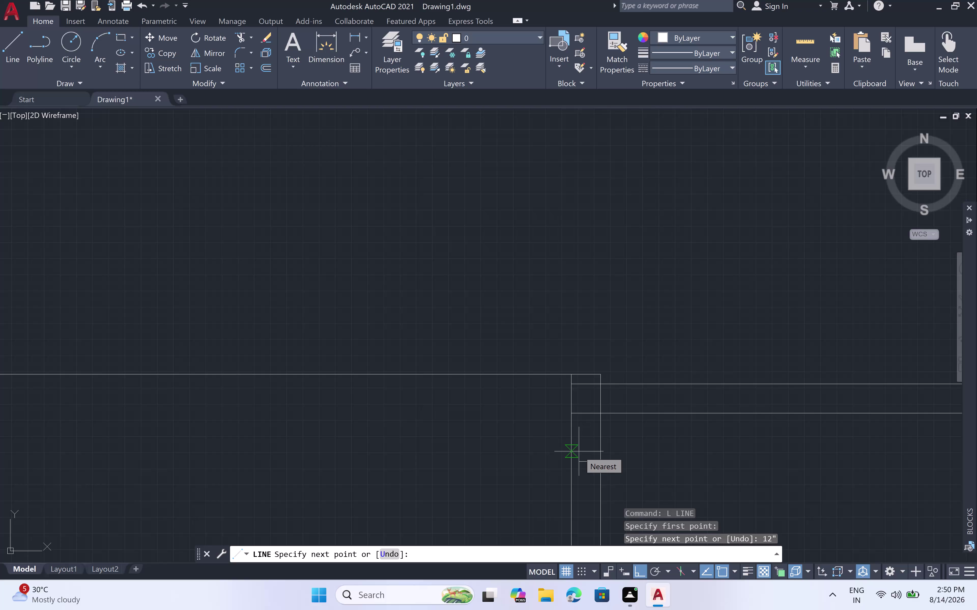
Cancel the 12-inch line and zoom in on the top wall's corner junction.
scroll(down, 3)
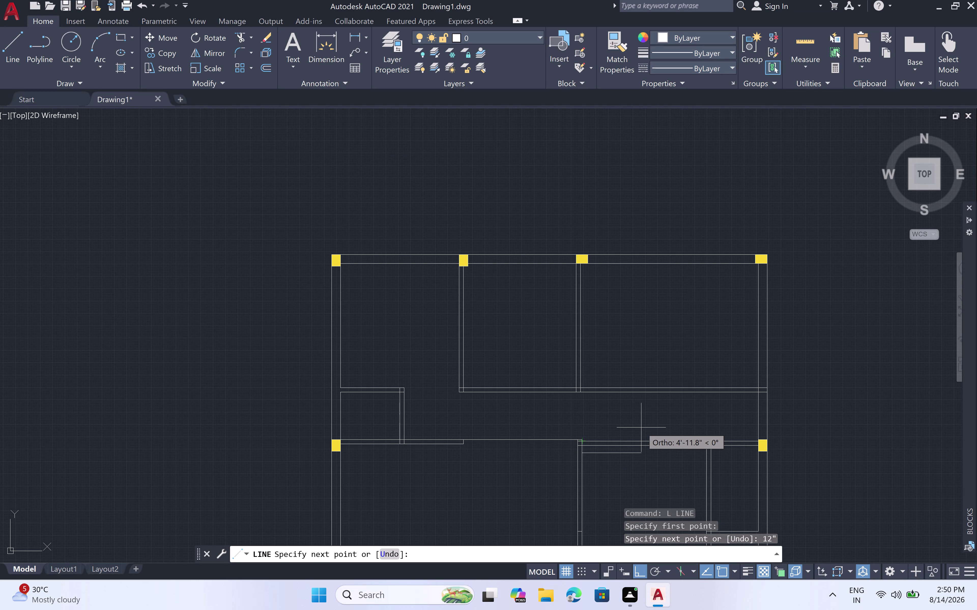
key(Escape)
scroll(up, 3)
scroll(up, 3)
scroll(down, 3)
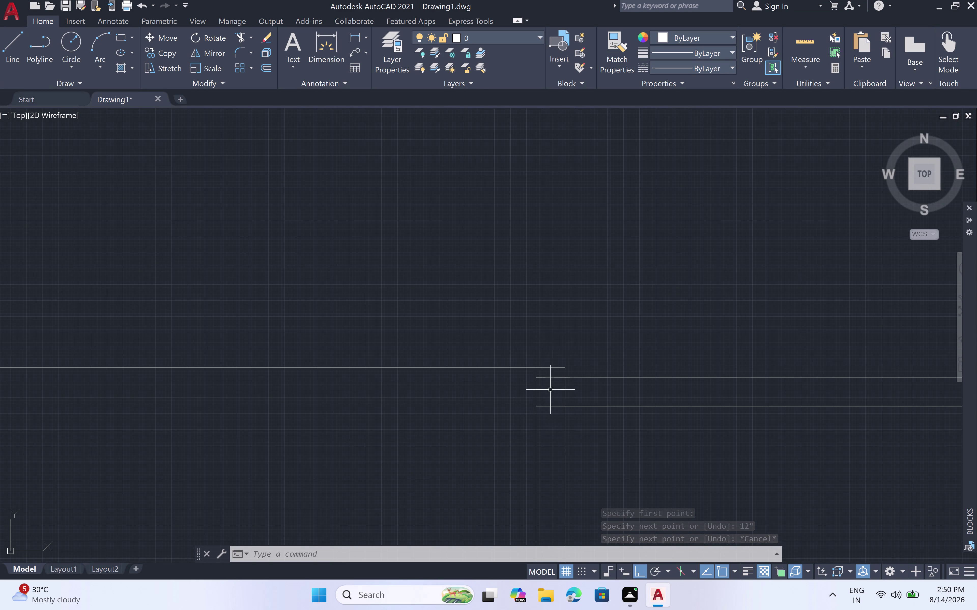
scroll(up, 3)
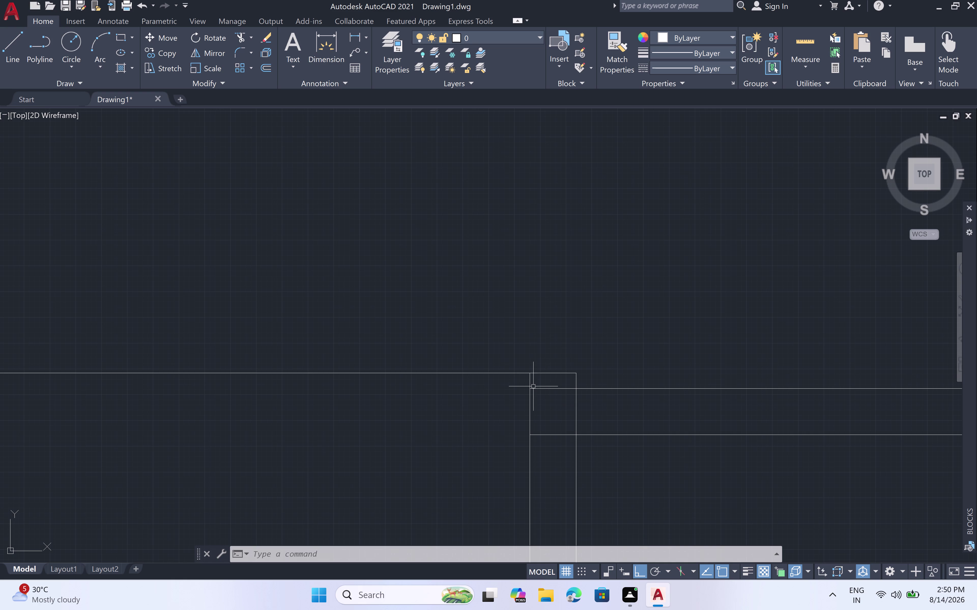
scroll(up, 3)
scroll(down, 3)
scroll(down, 3)
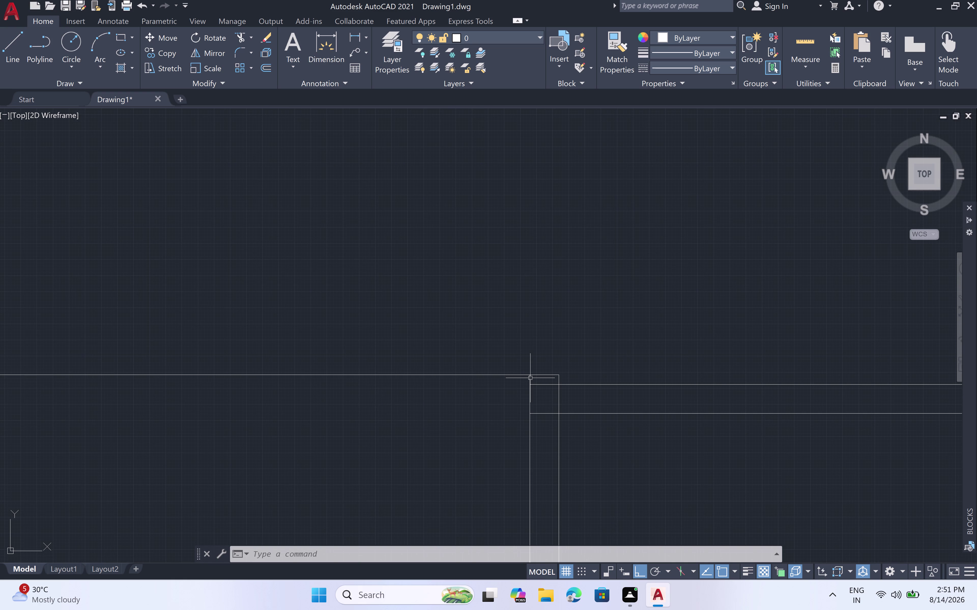
scroll(up, 3)
scroll(down, 3)
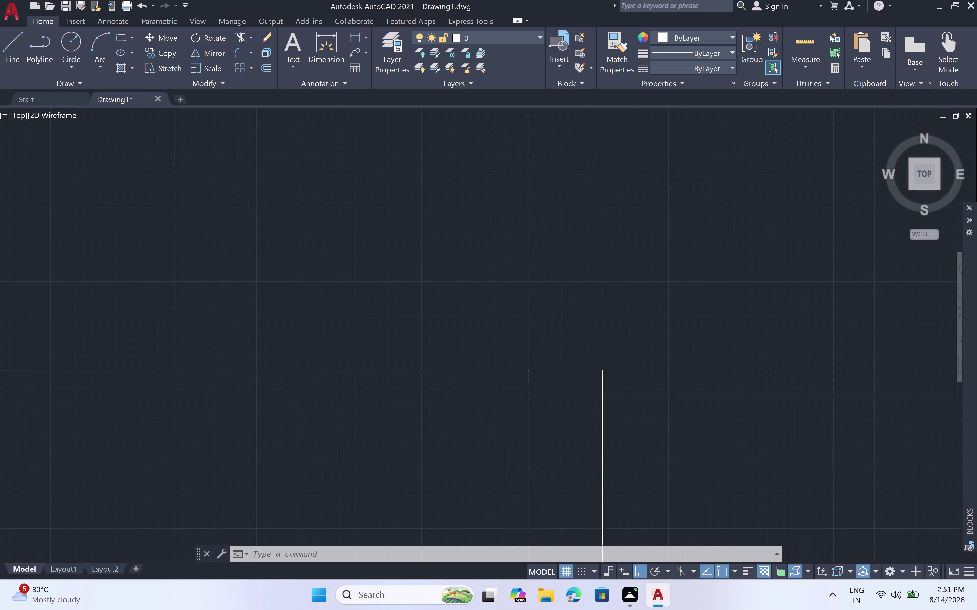
Draw the corner column outline: 9 inches right, 12 inches down, then back to the wall.
text(l)
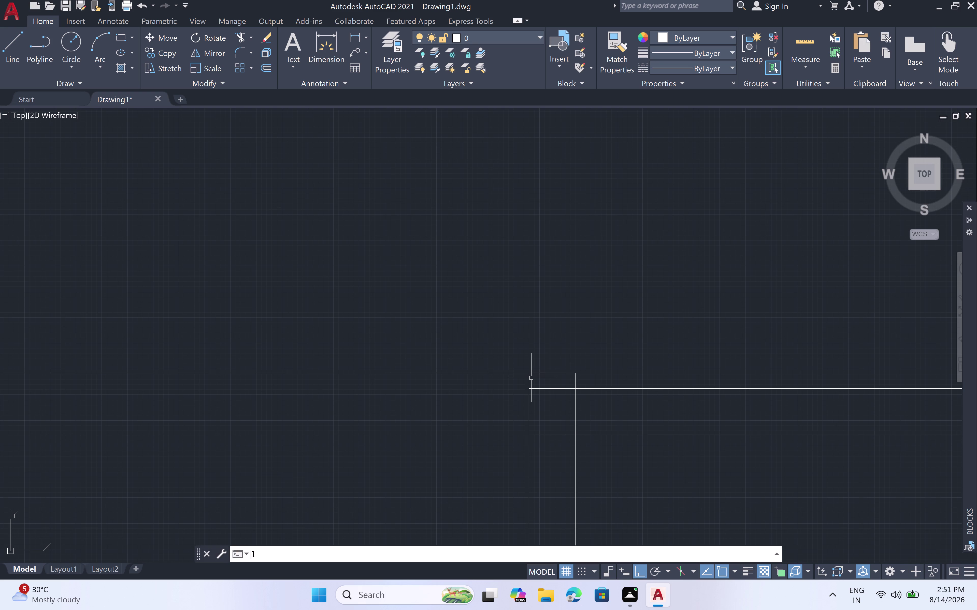
key(space)
click(528, 372)
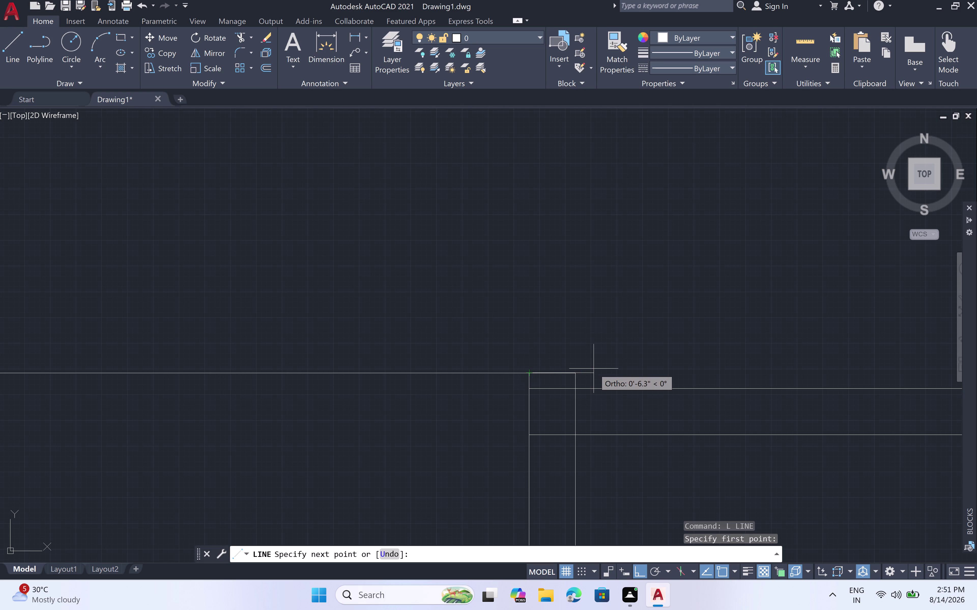
text(9)
text(")
key(space)
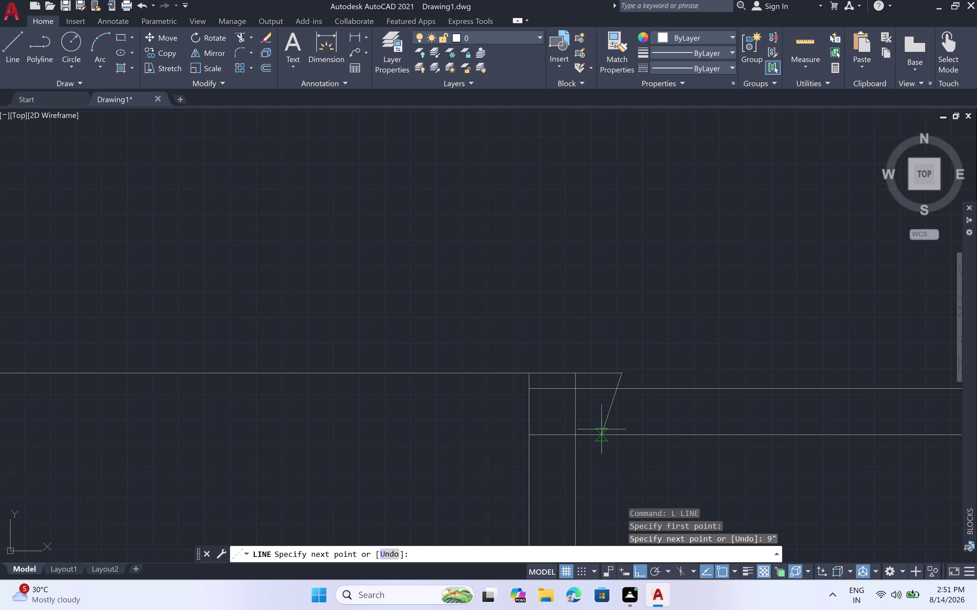
text(12)
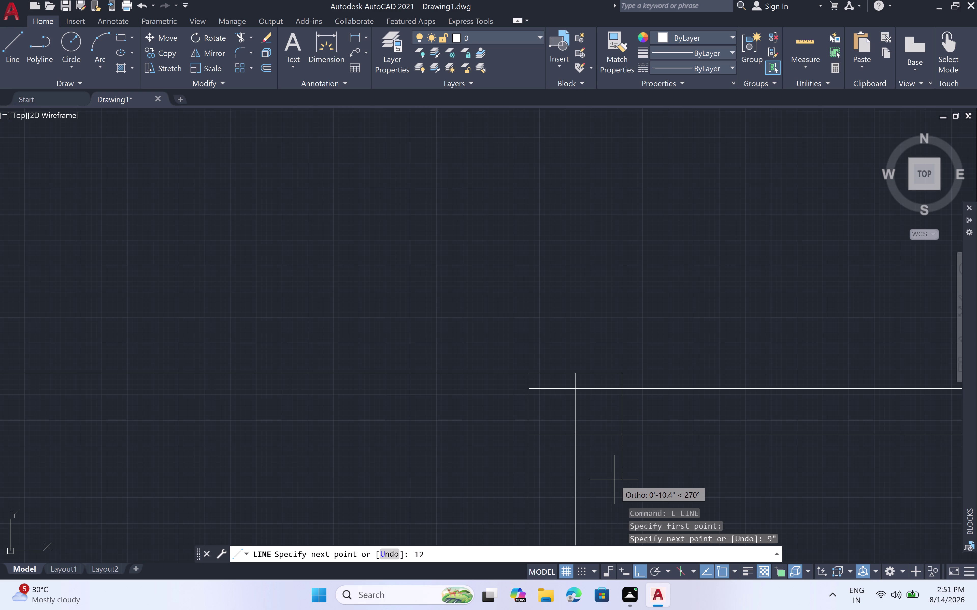
key(shift+quotedbl)
key(space)
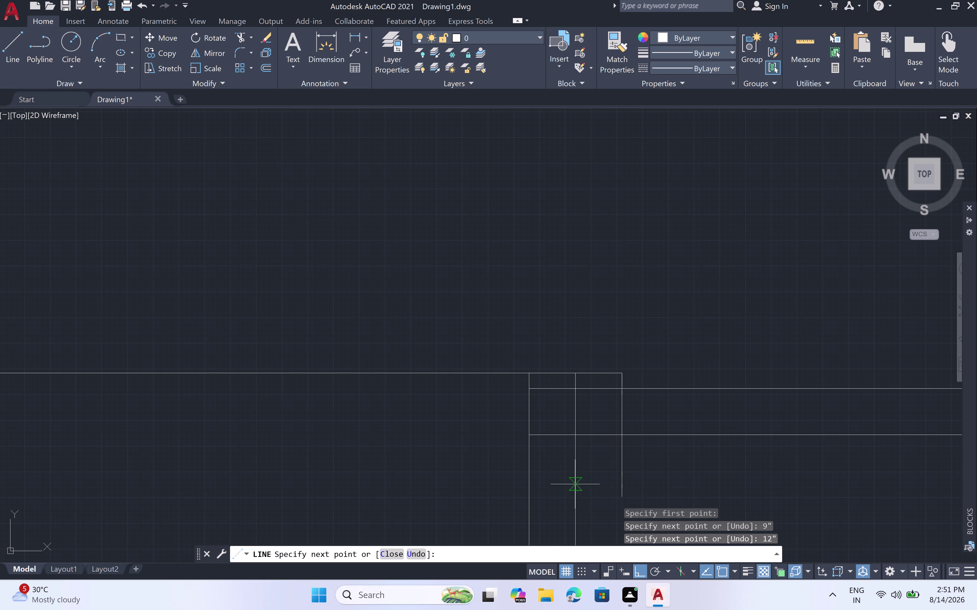
click(526, 499)
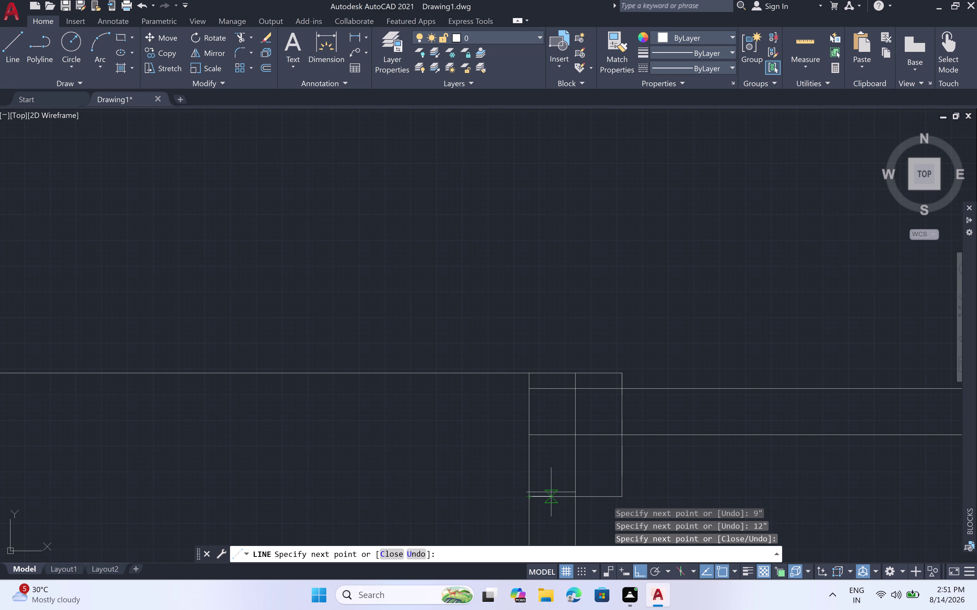
key(Escape)
Trim the wall line segments crossing inside the corner column square.
text(t)
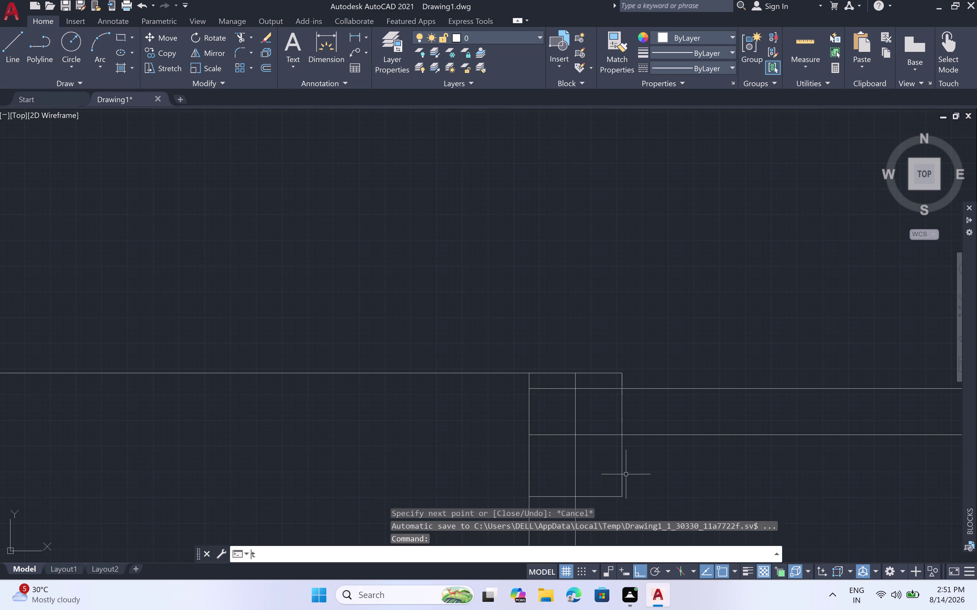
text(r)
key(space)
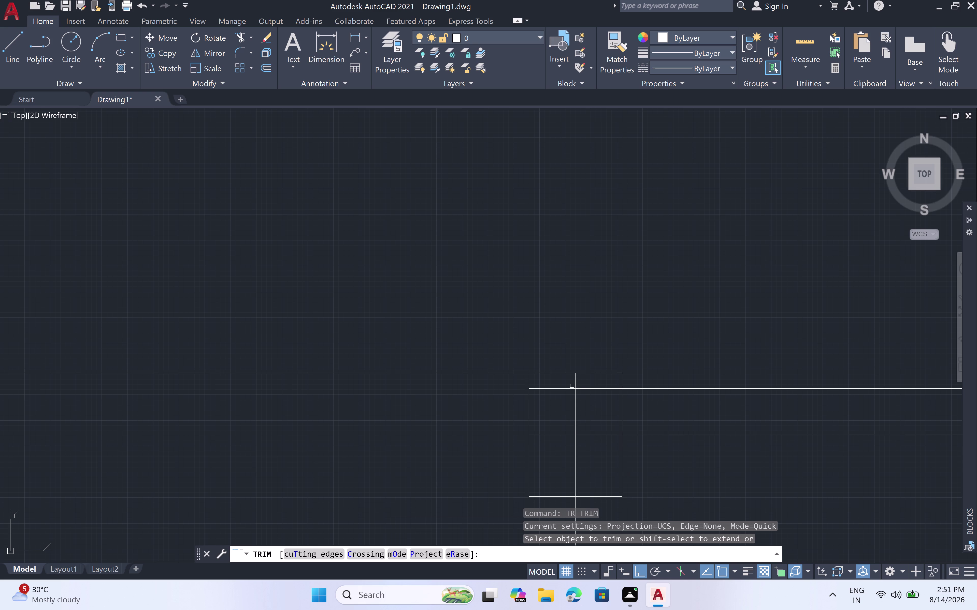
click(575, 384)
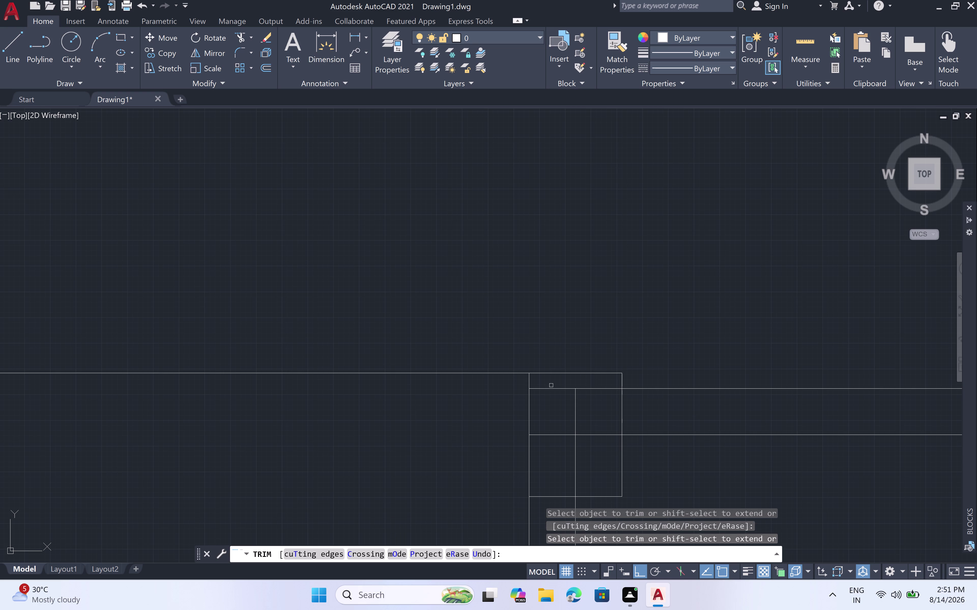
click(551, 389)
click(593, 389)
click(596, 434)
click(559, 433)
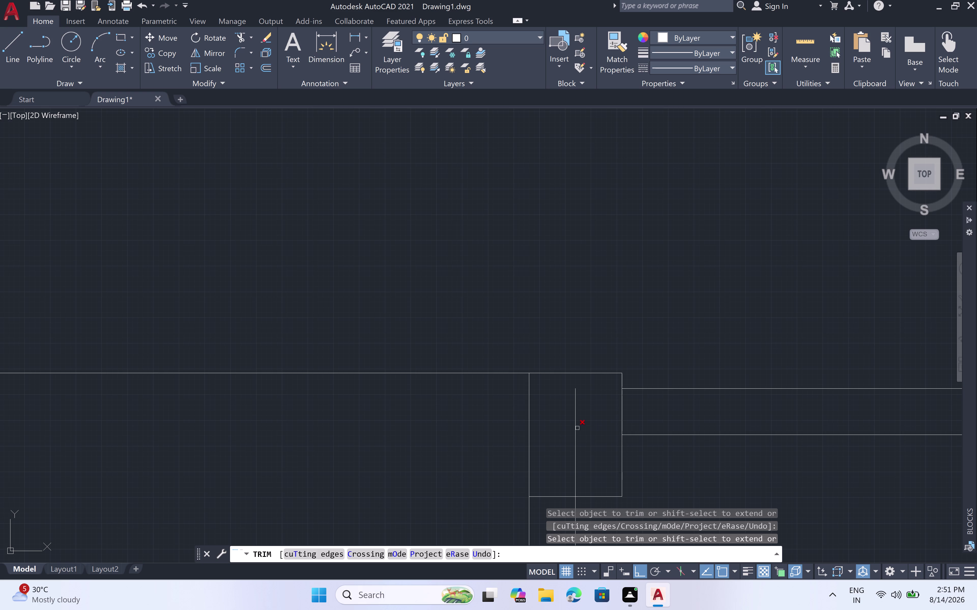
Fence-trim the remaining lines inside the column square.
click(576, 421)
click(585, 411)
click(562, 422)
key(Escape)
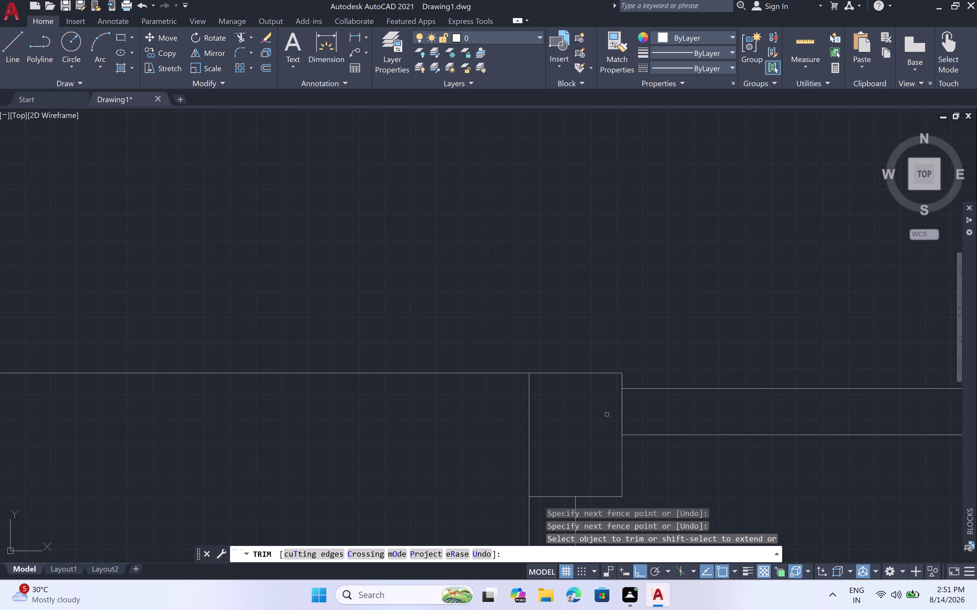
key(l)
key(space)
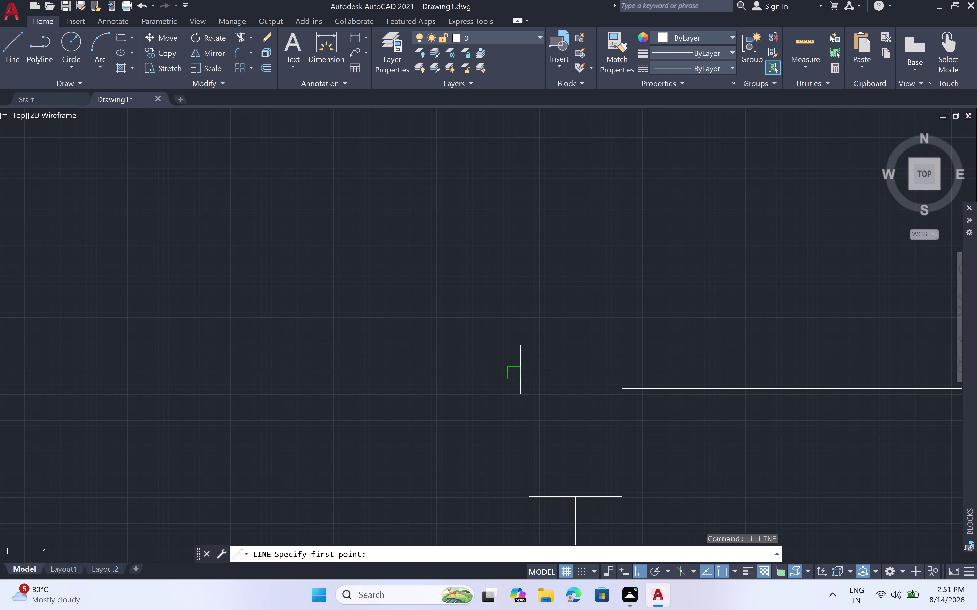
Draw a 4.5-inch-wide strip from the column corner up past the top wall and down to the column bottom.
click(530, 375)
click(529, 340)
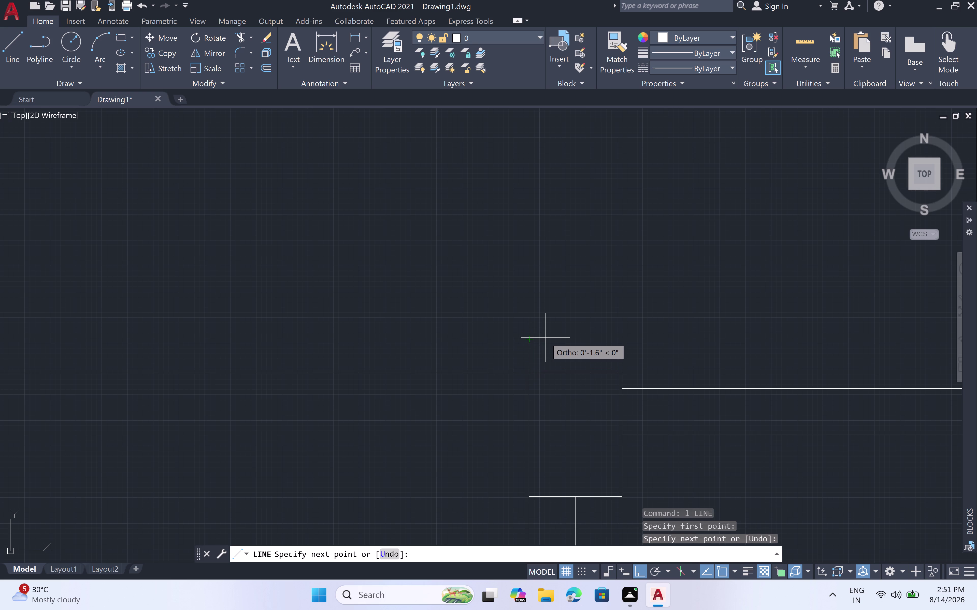
text(4.)
text(5)
text(")
key(space)
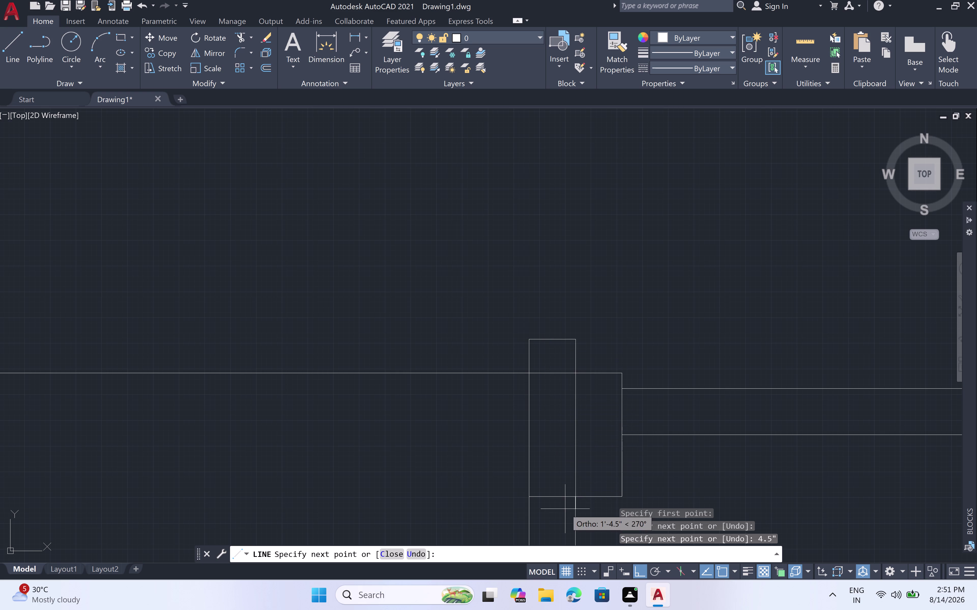
click(571, 496)
key(Escape)
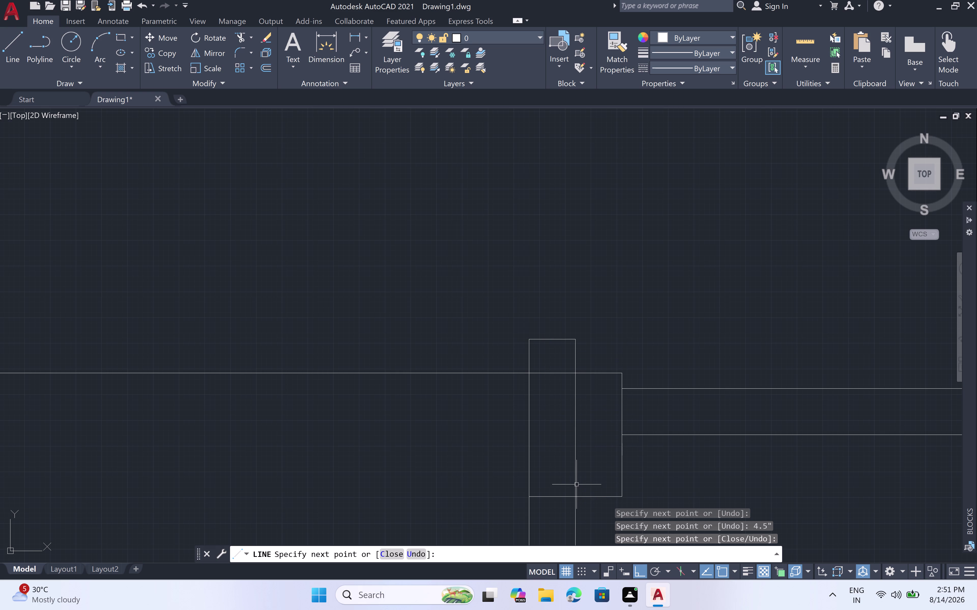
key(t)
key(r)
key(space)
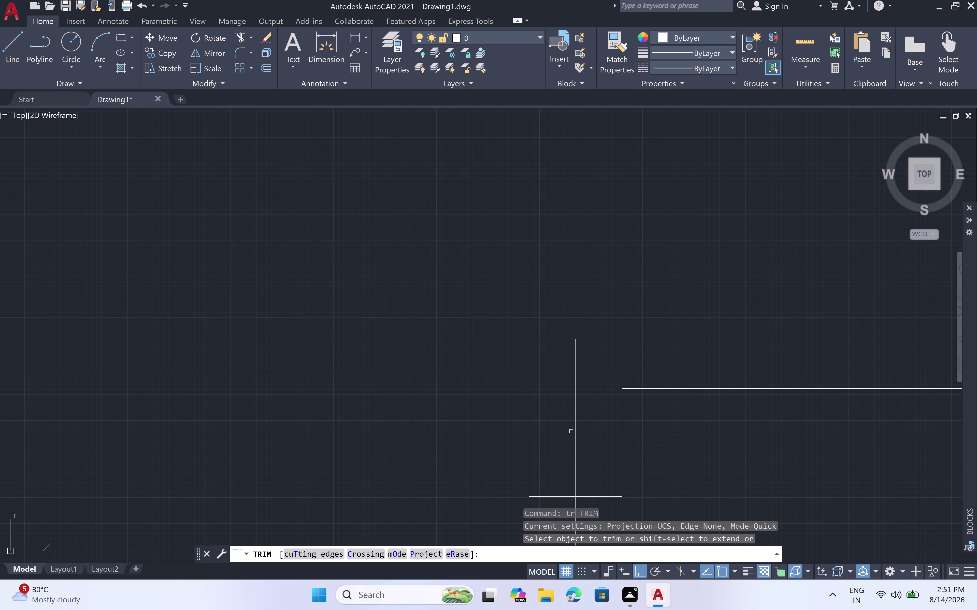
Trim the leftover line inside the column and the stray line along the middle wall.
click(575, 429)
scroll(down, 3)
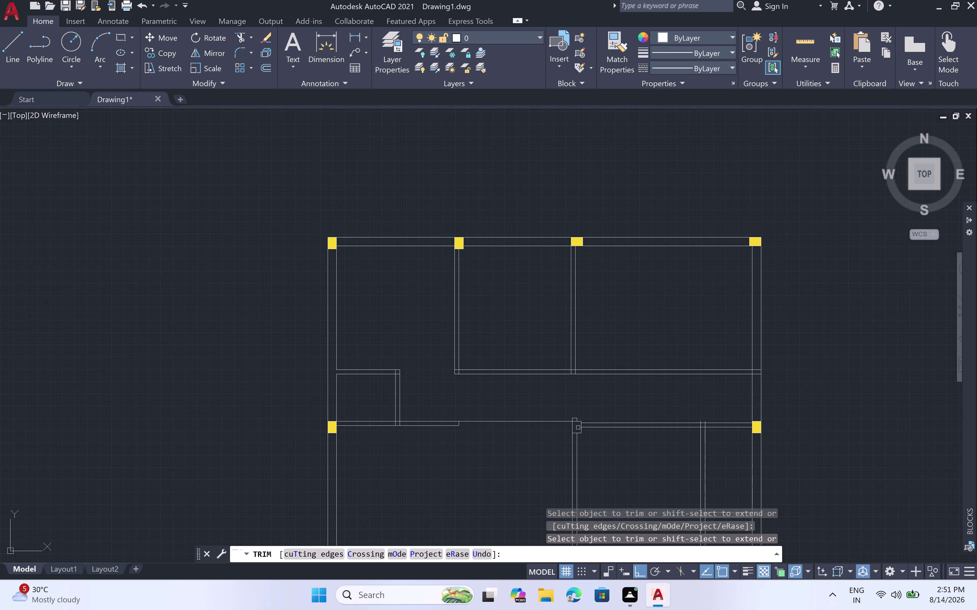
middle_drag(593, 458, 615, 419)
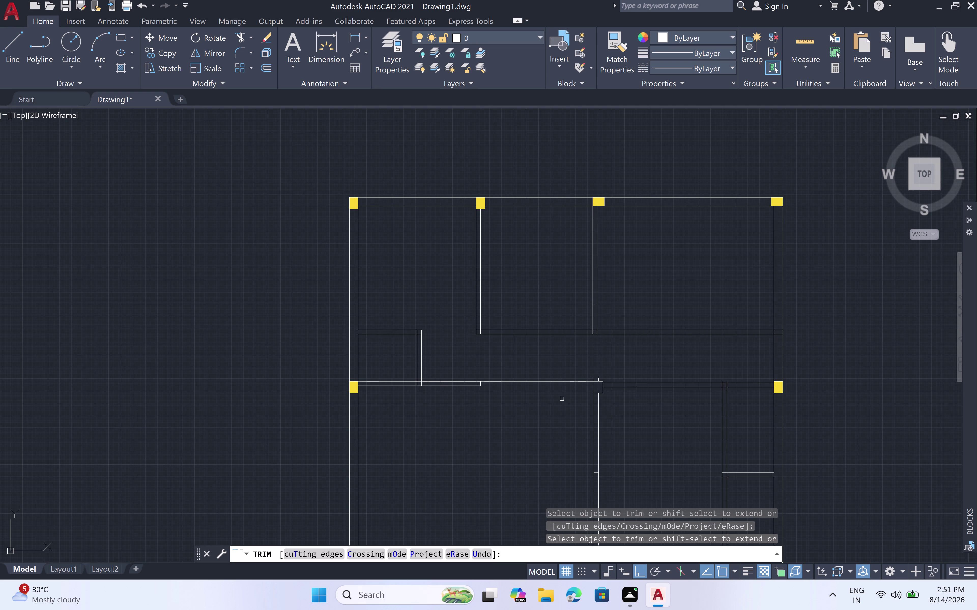
click(556, 381)
key(Escape)
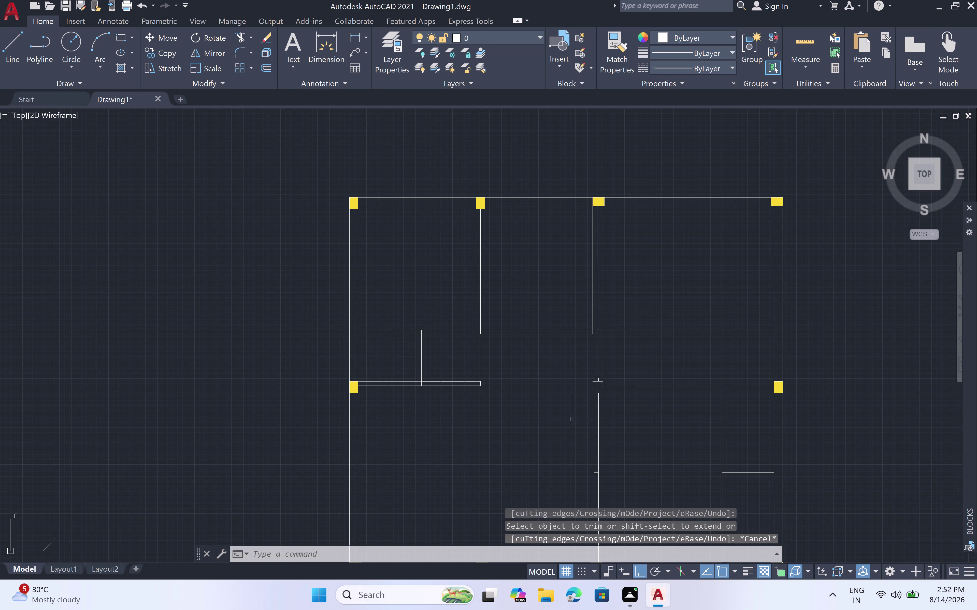
text(h)
key(space)
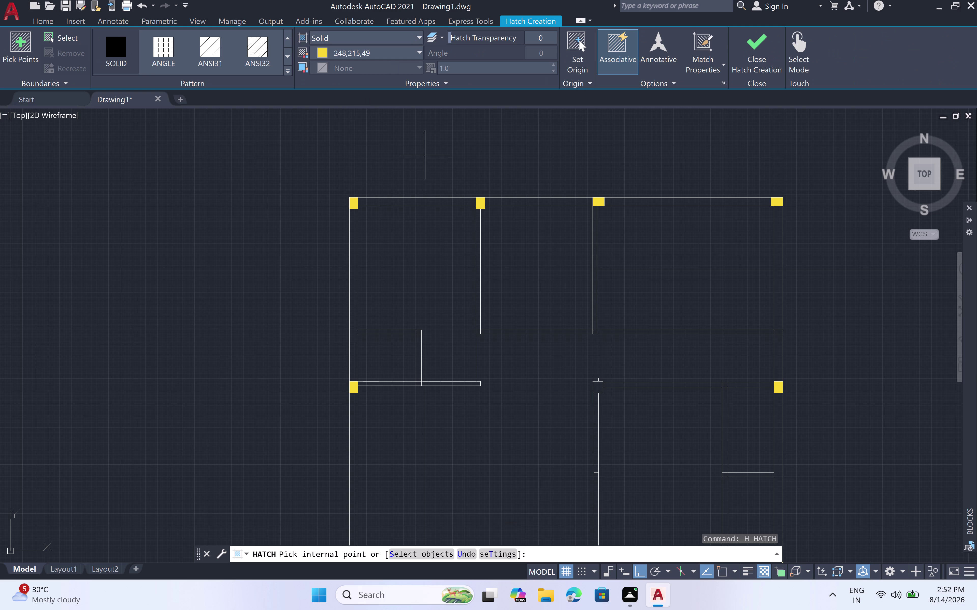
Solid-hatch the central column square at the middle wall junction in yellow.
scroll(up, 3)
scroll(up, 3)
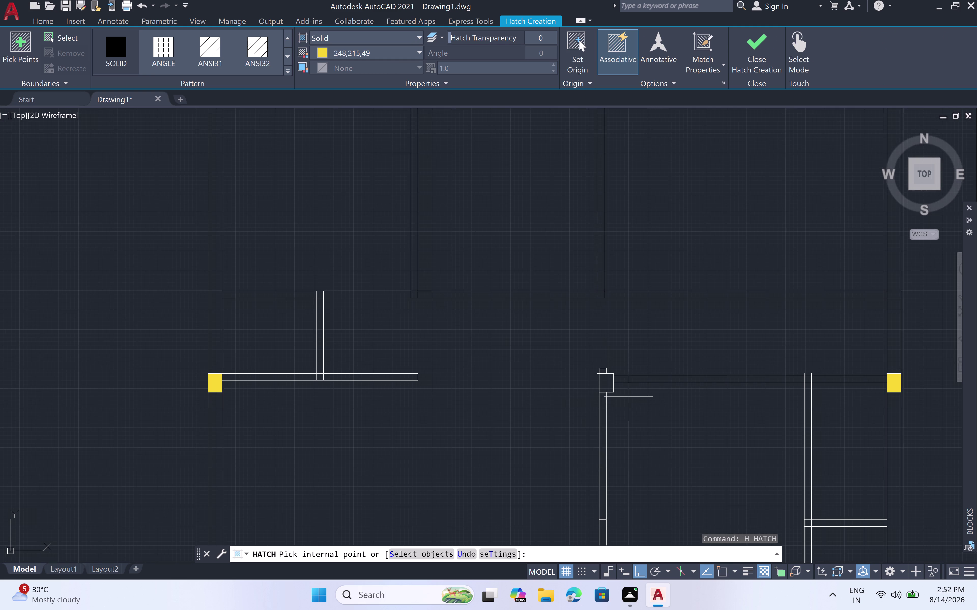
scroll(up, 3)
click(574, 388)
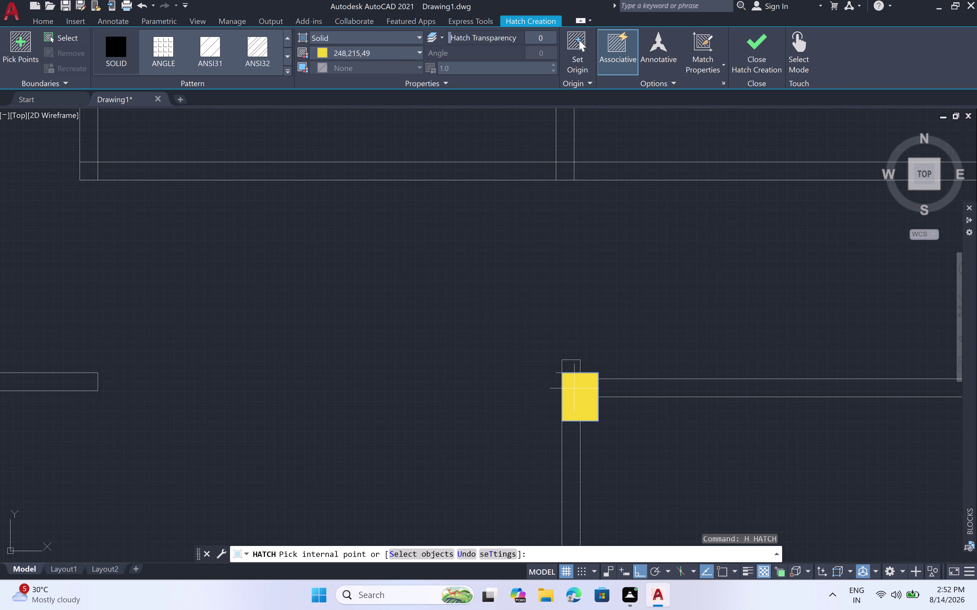
key(Escape)
scroll(down, 3)
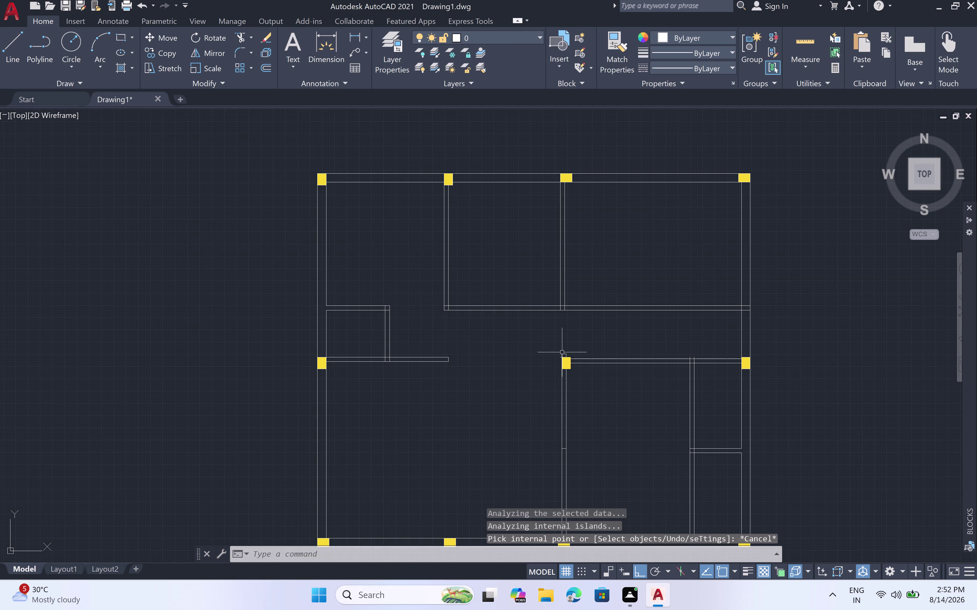
scroll(up, 3)
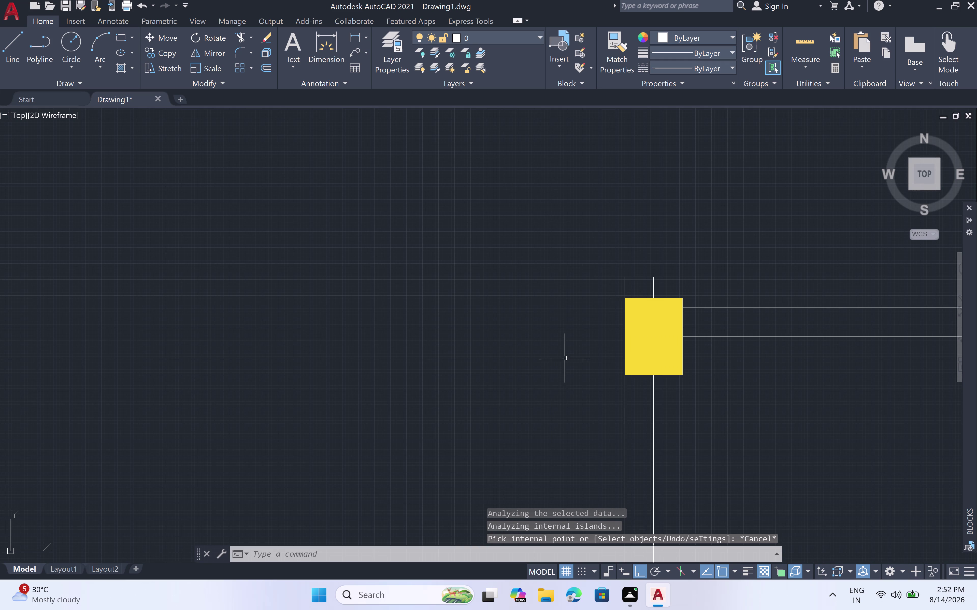
Trim the stray wall line beside the yellow column and zoom toward the interior wall end.
key(t)
key(r)
key(space)
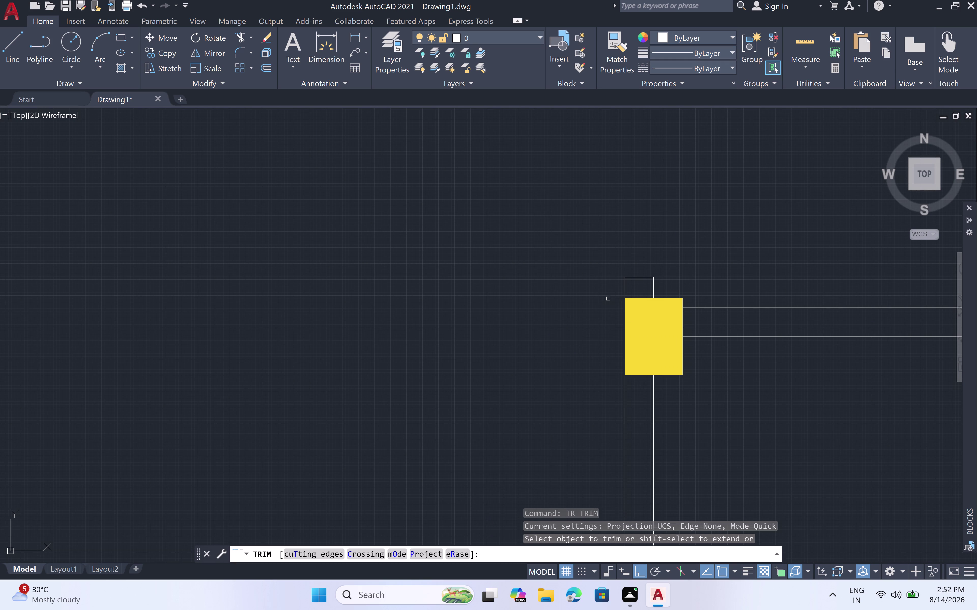
click(616, 299)
scroll(down, 3)
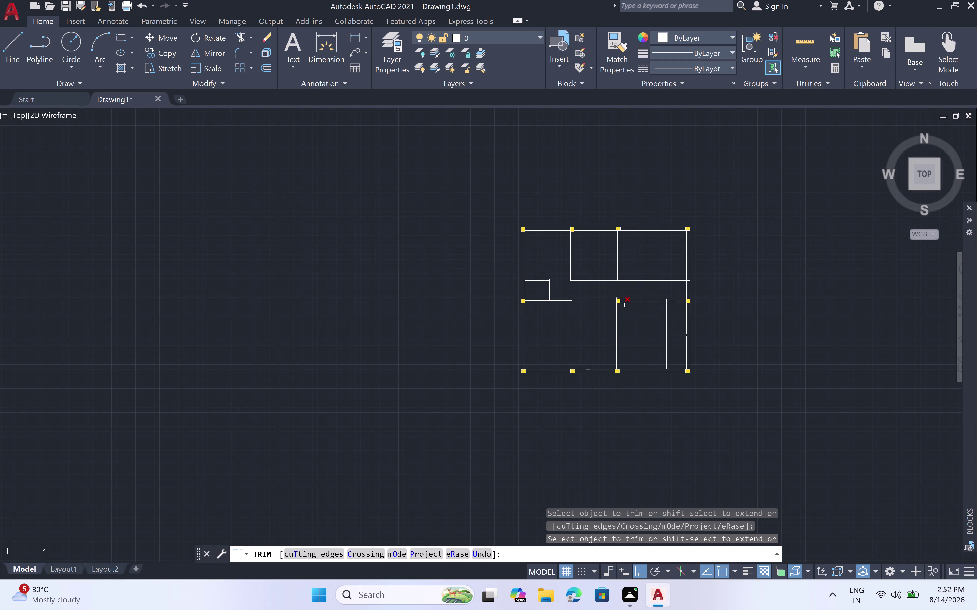
key(Escape)
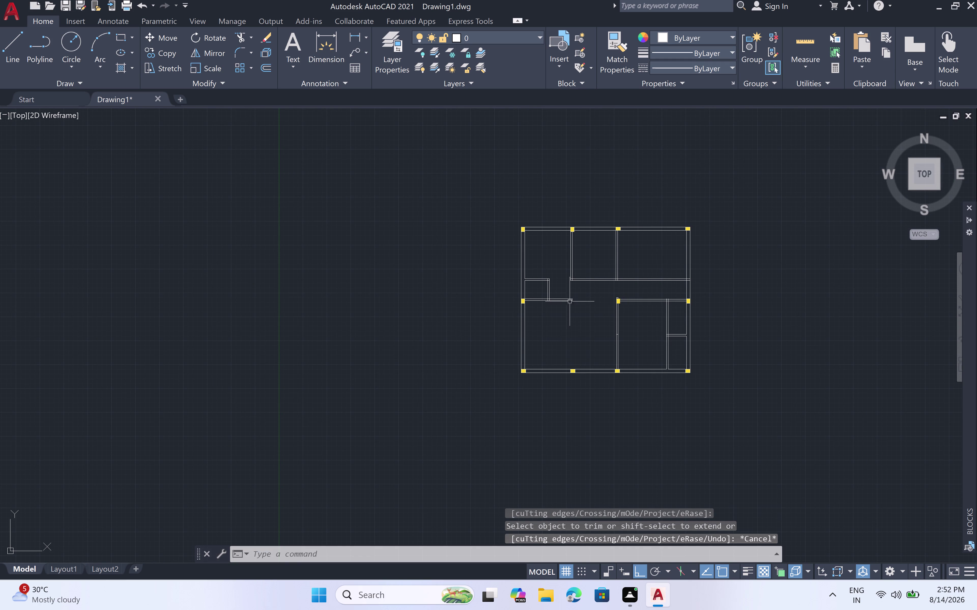
scroll(up, 3)
scroll(up, 3)
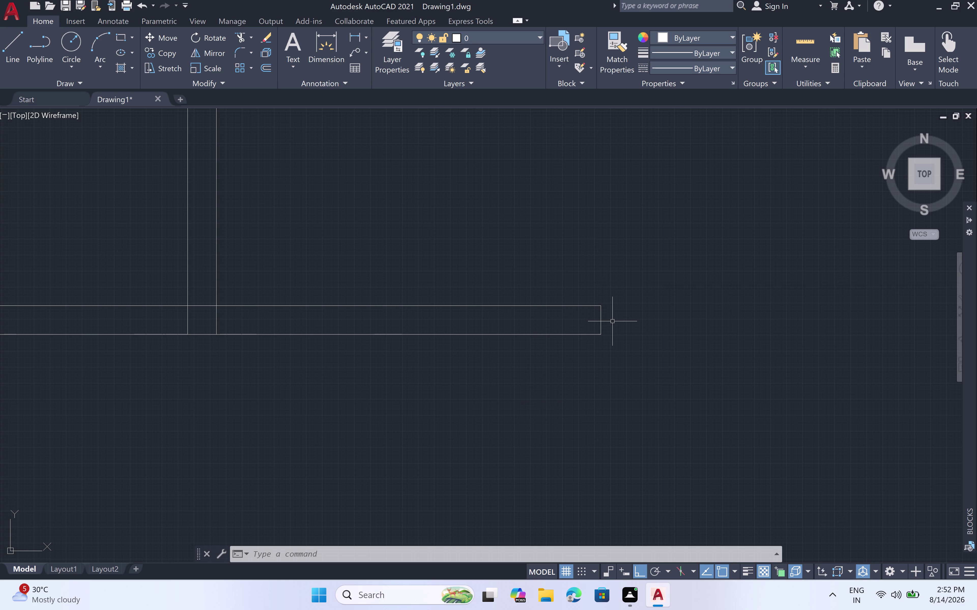
Start the column outline at the open wall end with 4.5-inch up and 9-inch down segments.
text(l)
key(space)
scroll(up, 3)
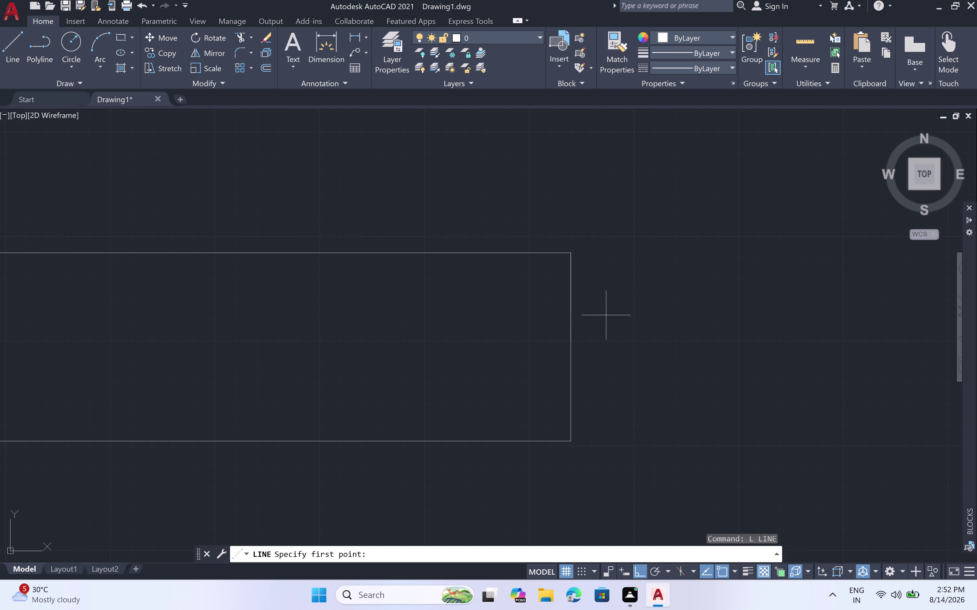
click(571, 346)
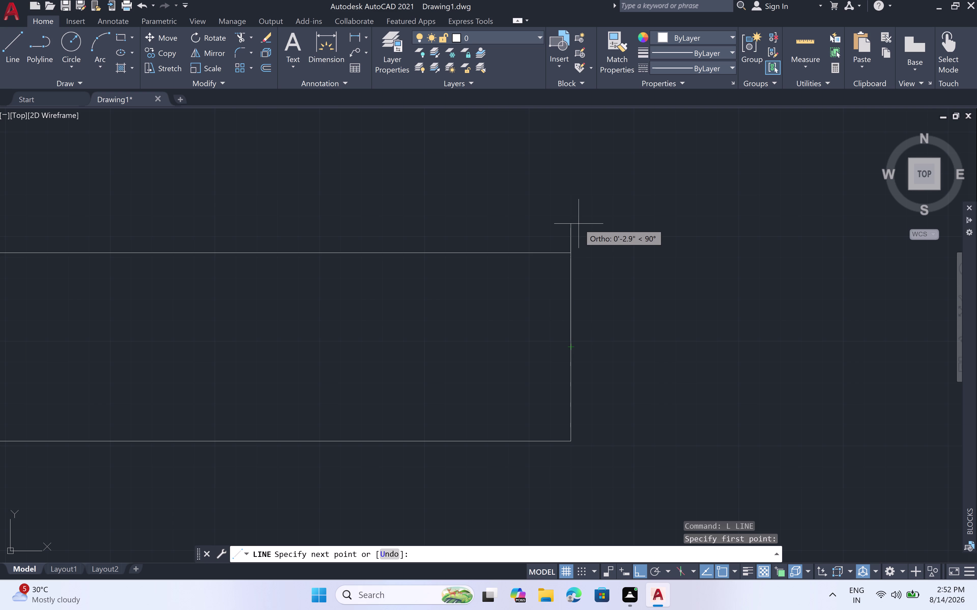
text(4.)
key(5)
text(")
key(space)
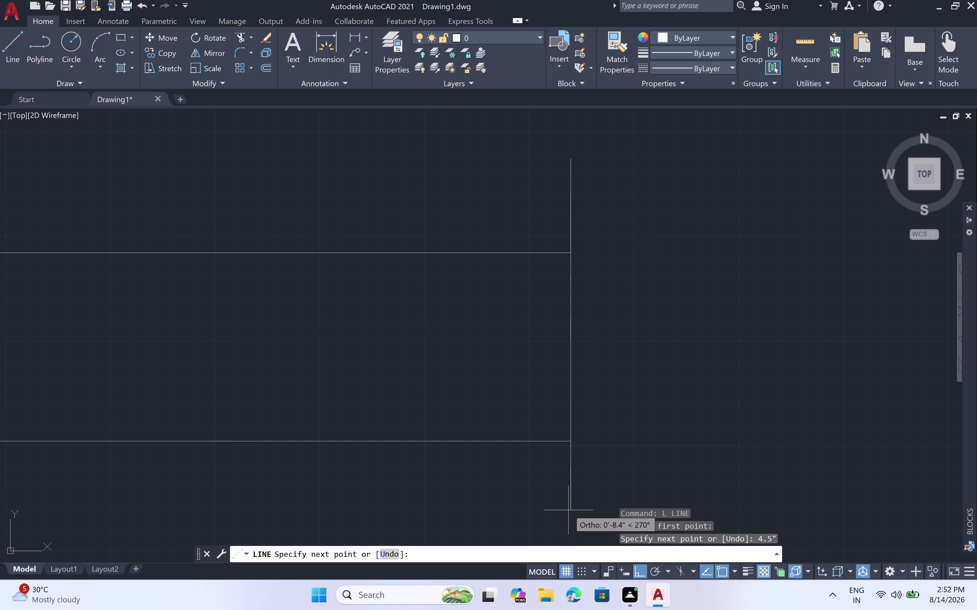
key(9)
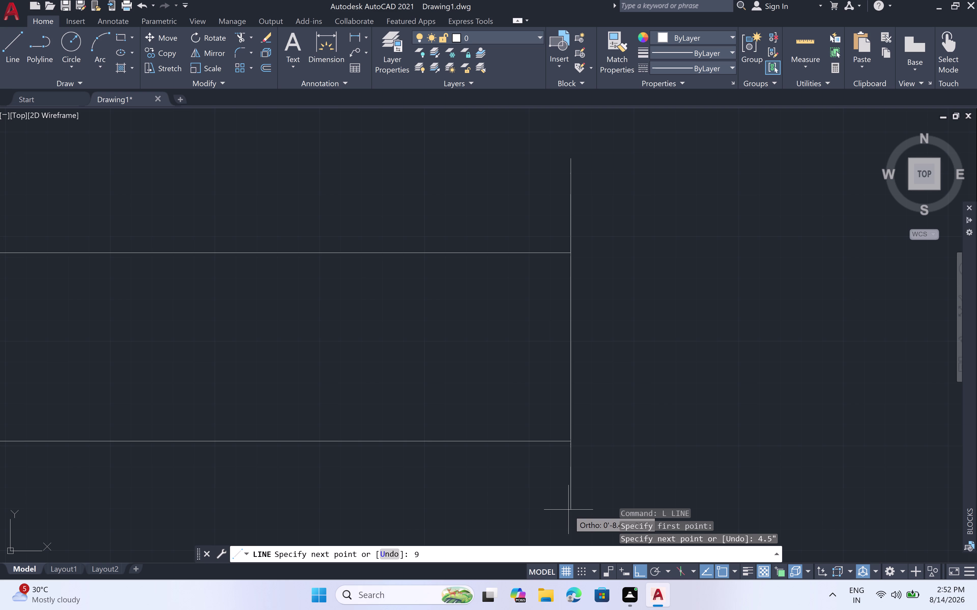
key(shift+quotedbl)
key(space)
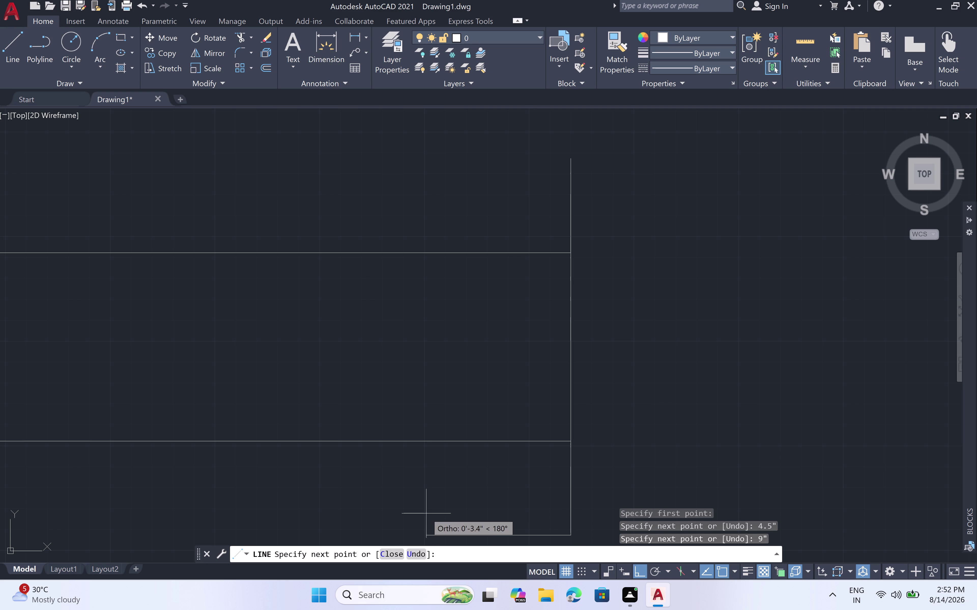
Complete the outline with 12-inch left and 9-inch up segments, closing at the top corner.
text(12)
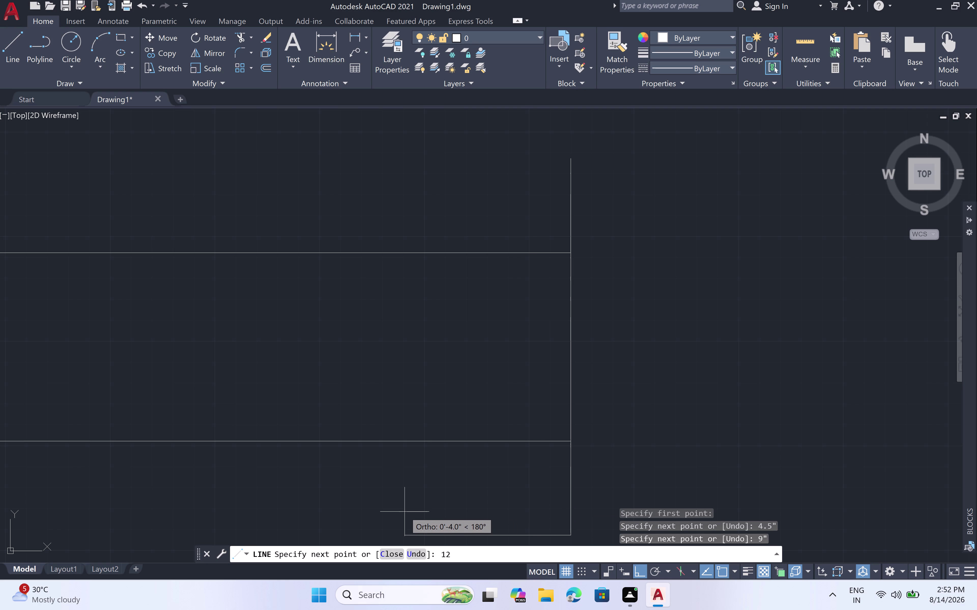
text(")
key(space)
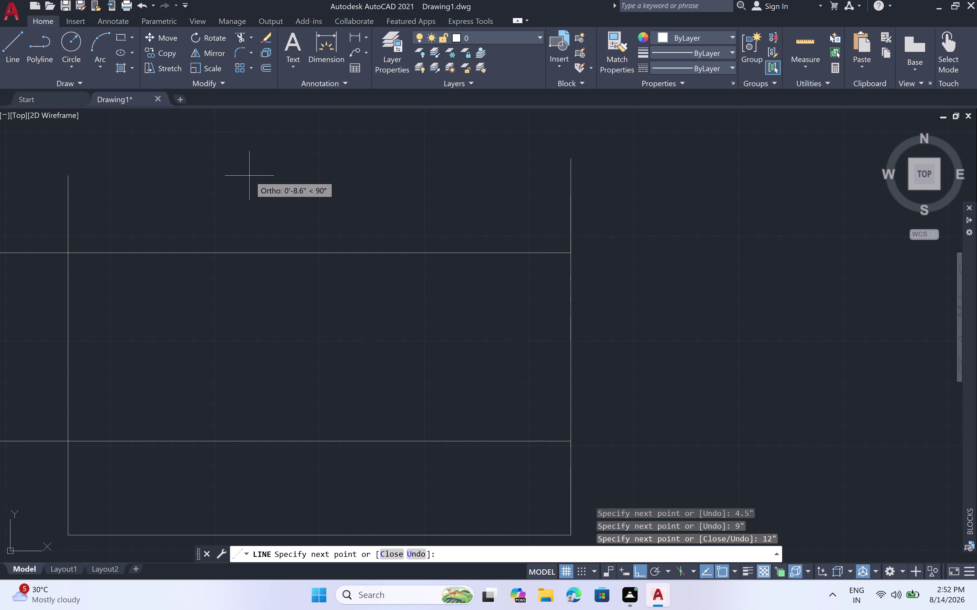
text(9')
key(BackSpace)
key(shift+quotedbl)
key(space)
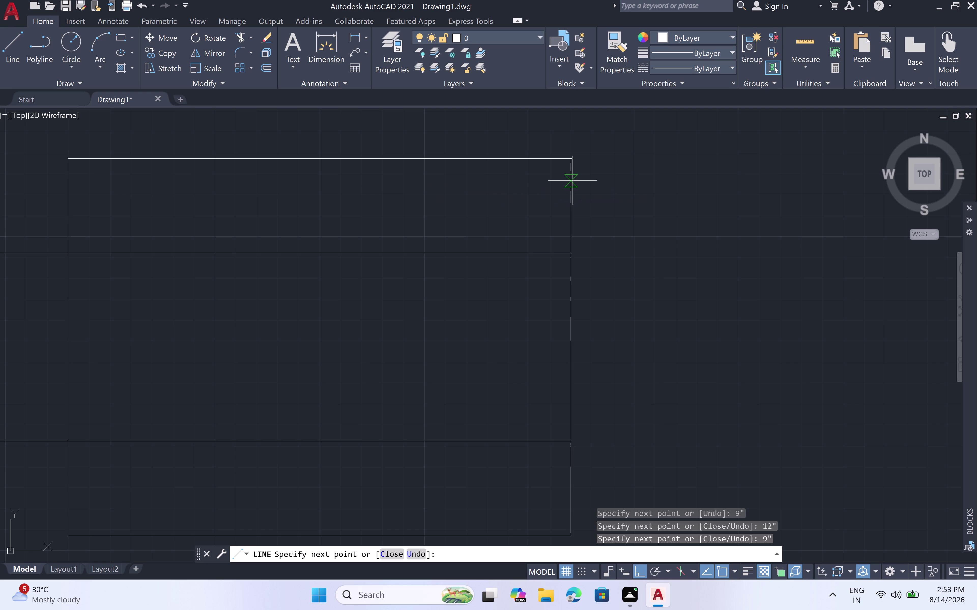
scroll(up, 3)
scroll(down, 3)
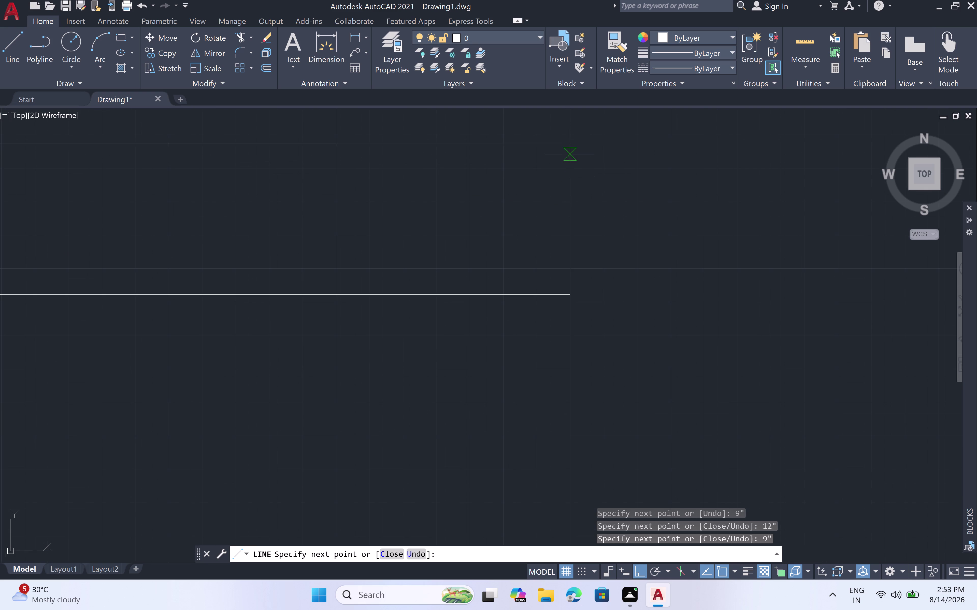
click(568, 145)
key(Escape)
scroll(down, 3)
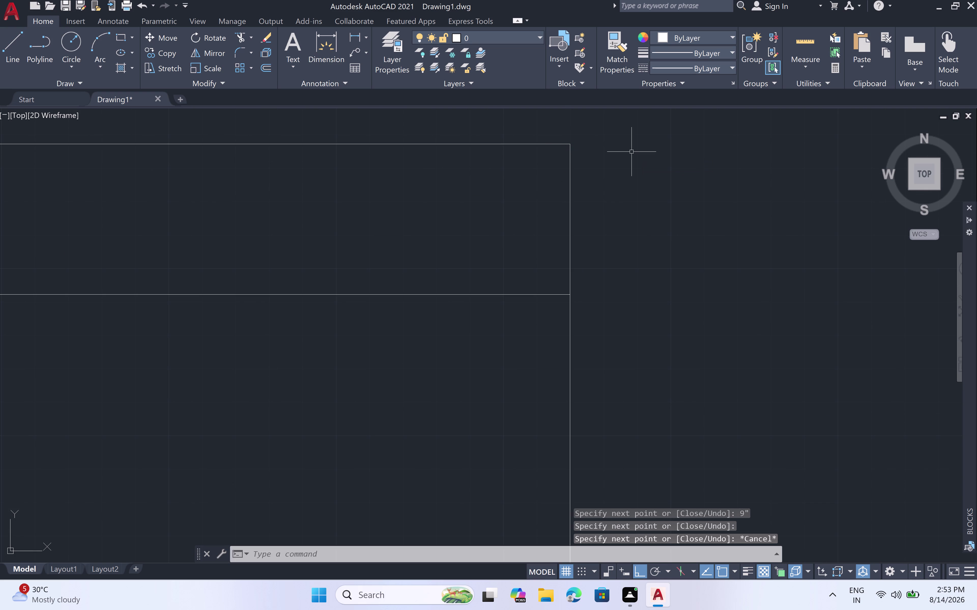
Pan to the new column outline and trim the upper wall line pieces inside it.
scroll(down, 3)
scroll(down, 3)
middle_drag(643, 211, 644, 211)
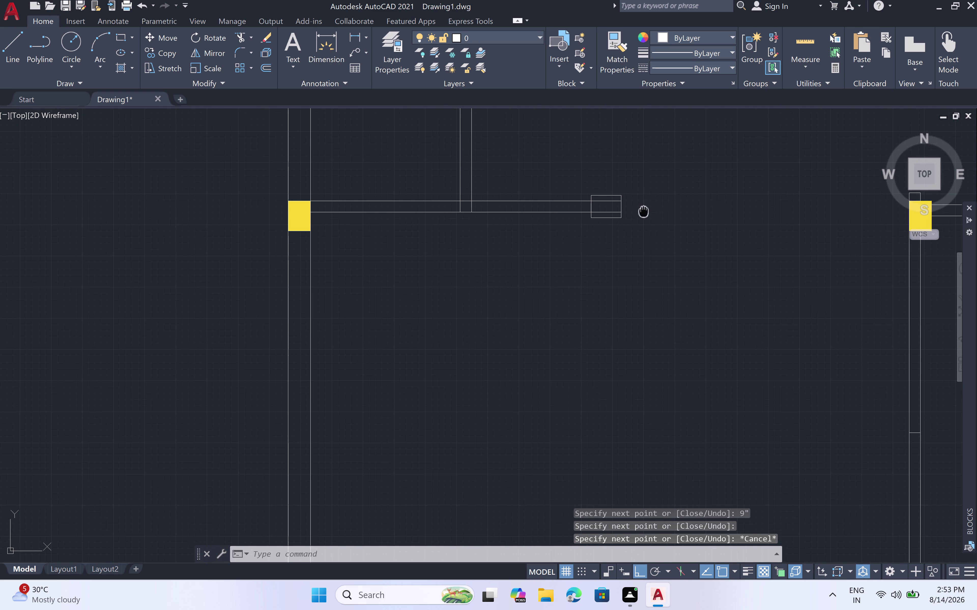
middle_drag(644, 211, 648, 340)
text(tr)
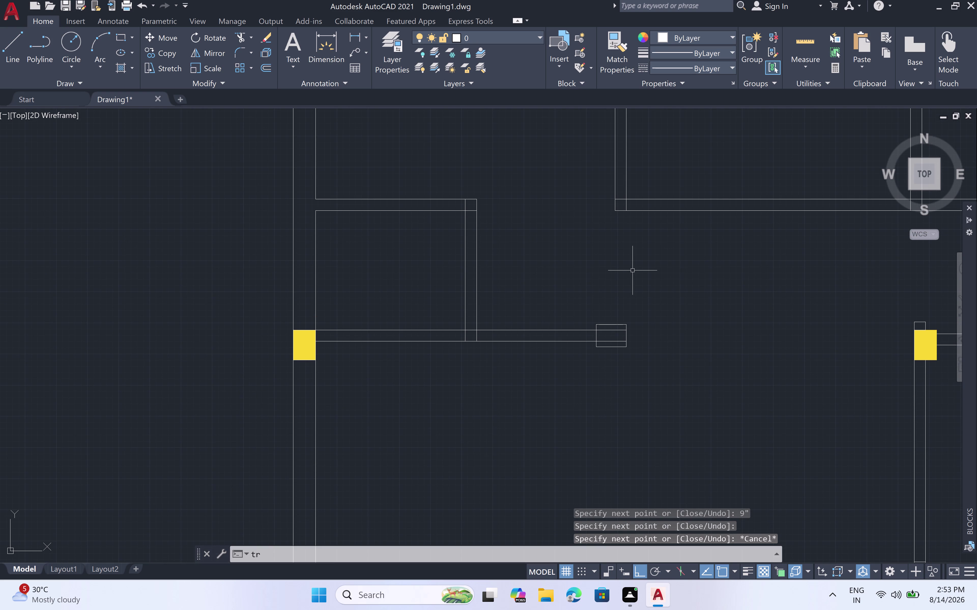
key(space)
scroll(up, 3)
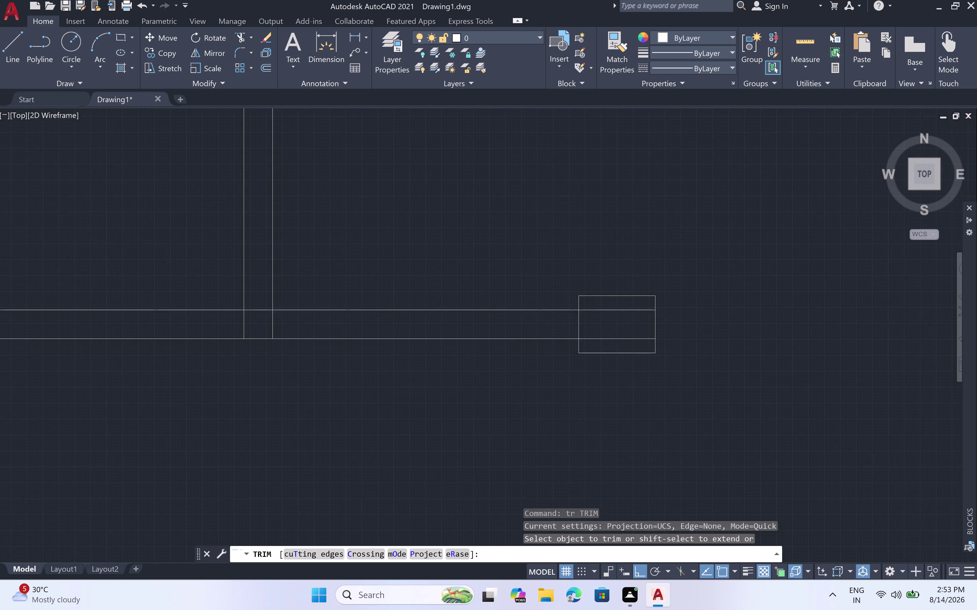
click(604, 292)
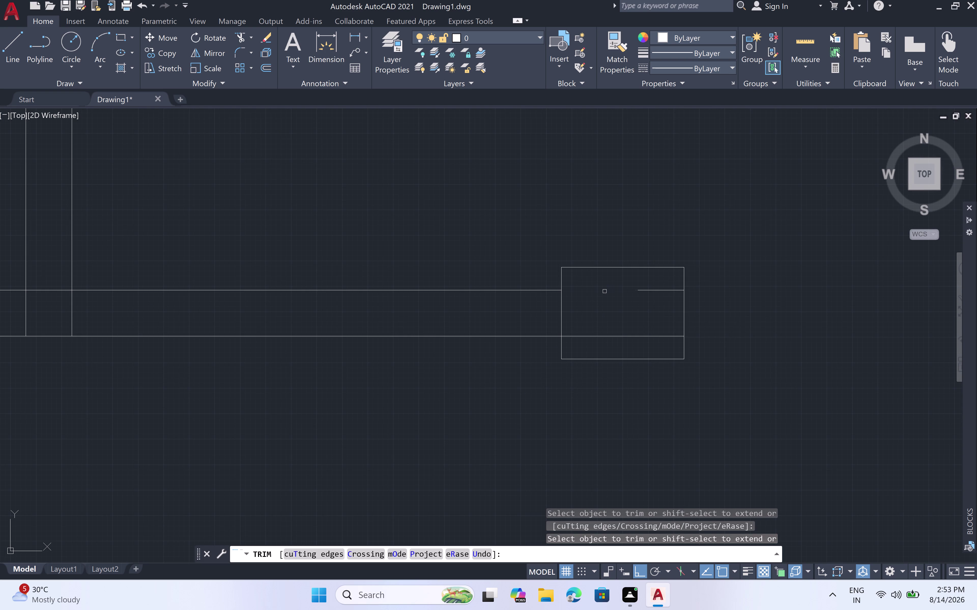
click(654, 291)
click(650, 335)
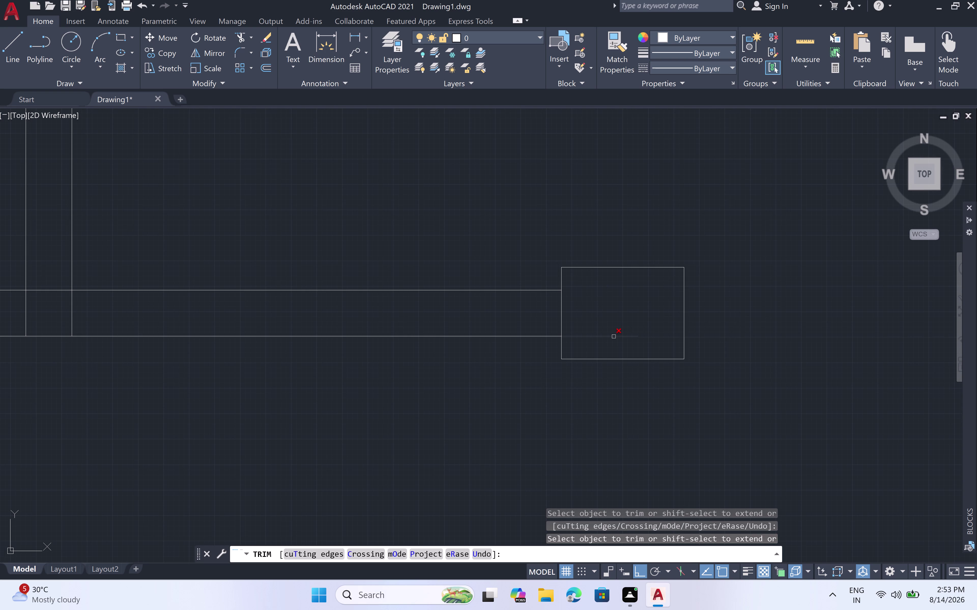
Trim the lower wall line inside the column outline.
click(614, 337)
scroll(down, 3)
scroll(down, 3)
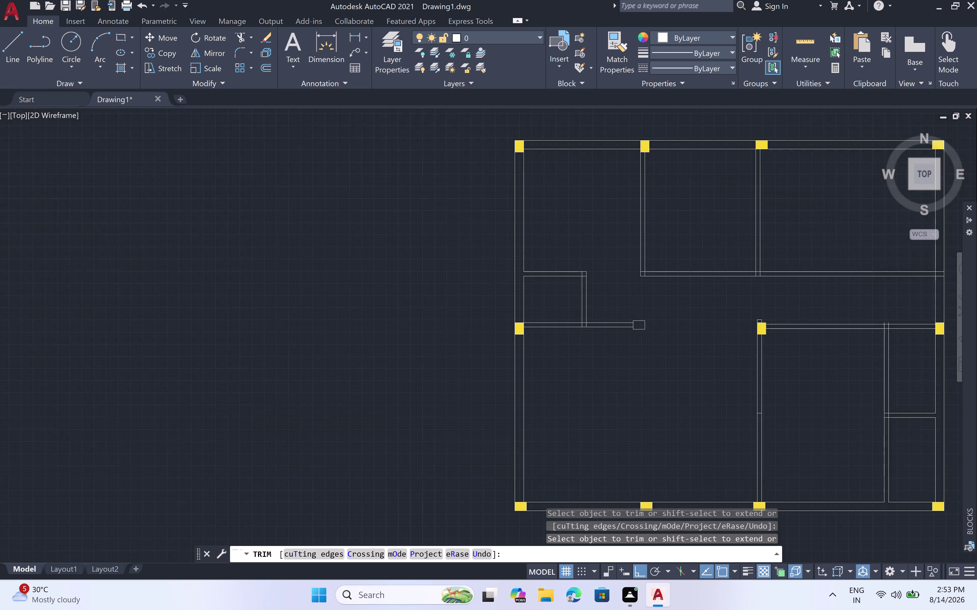
key(Escape)
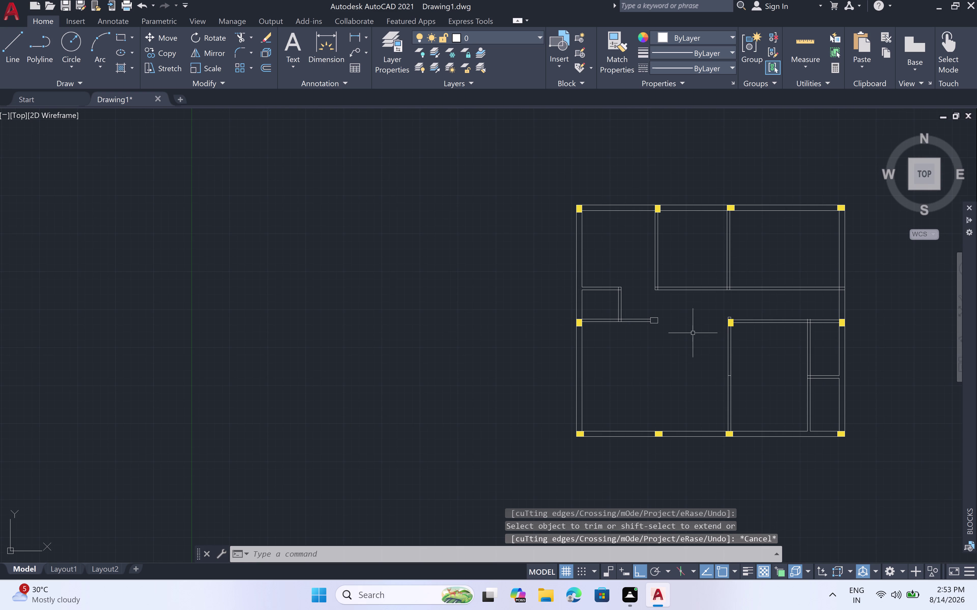
key(h)
key(space)
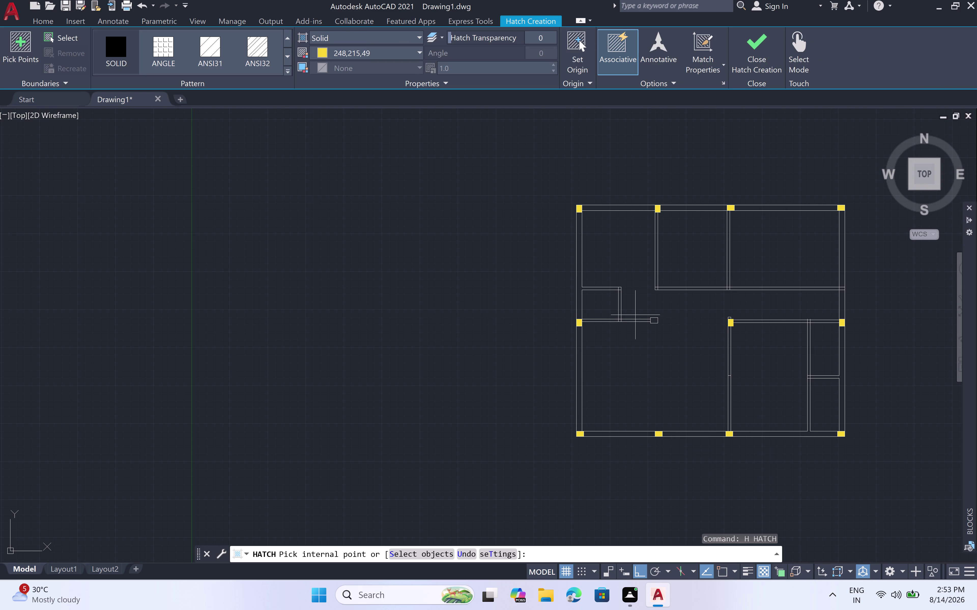
Fill the wall-end column rectangle with solid yellow, then pan to view the whole plan.
scroll(up, 3)
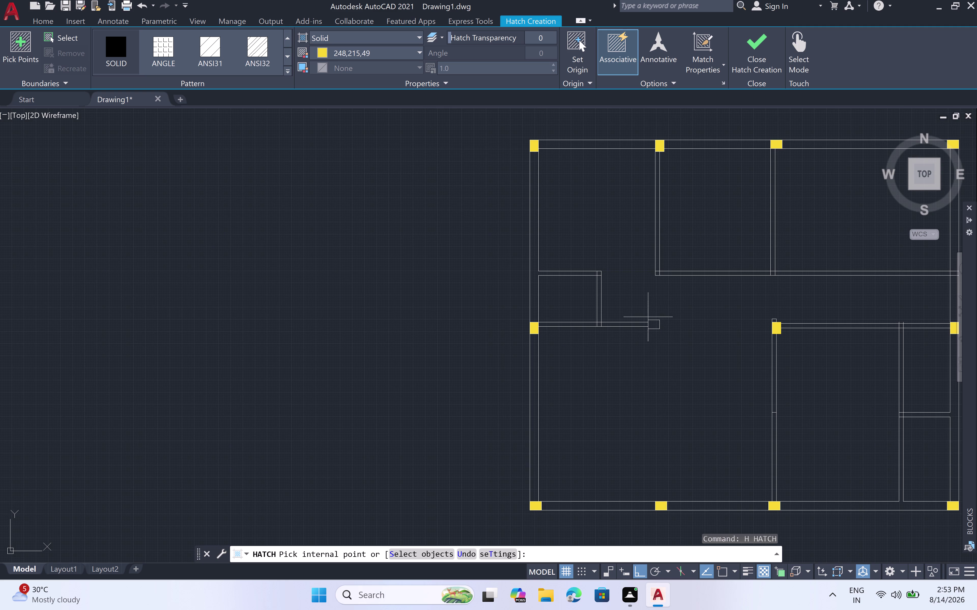
scroll(up, 3)
click(657, 318)
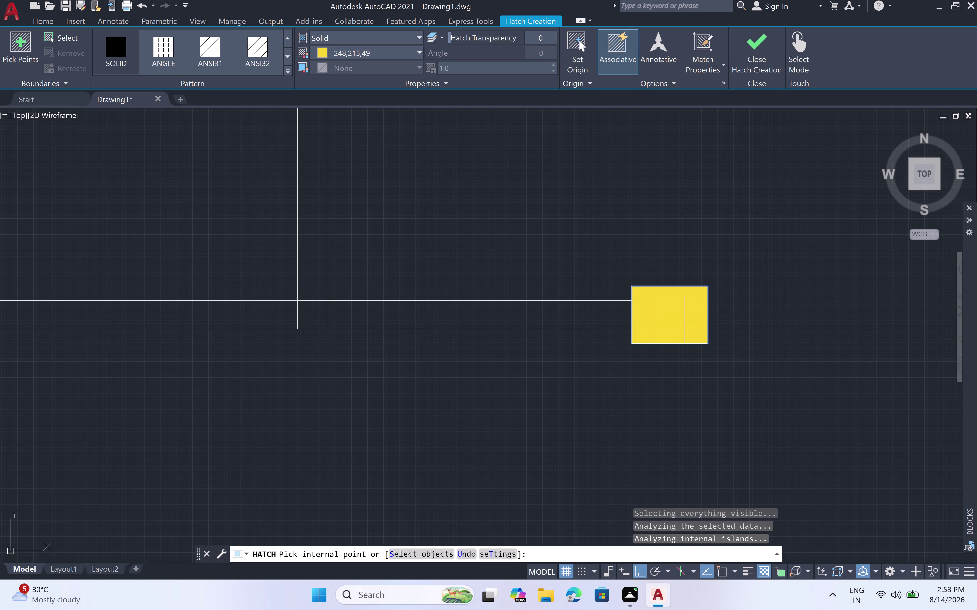
key(Escape)
scroll(down, 3)
scroll(down, 3)
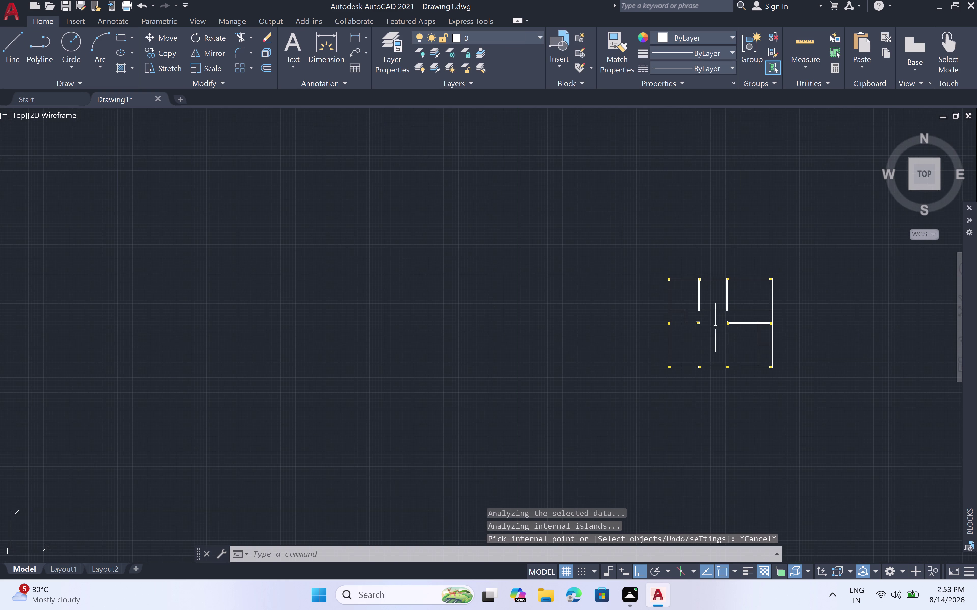
middle_drag(710, 341, 567, 356)
scroll(up, 3)
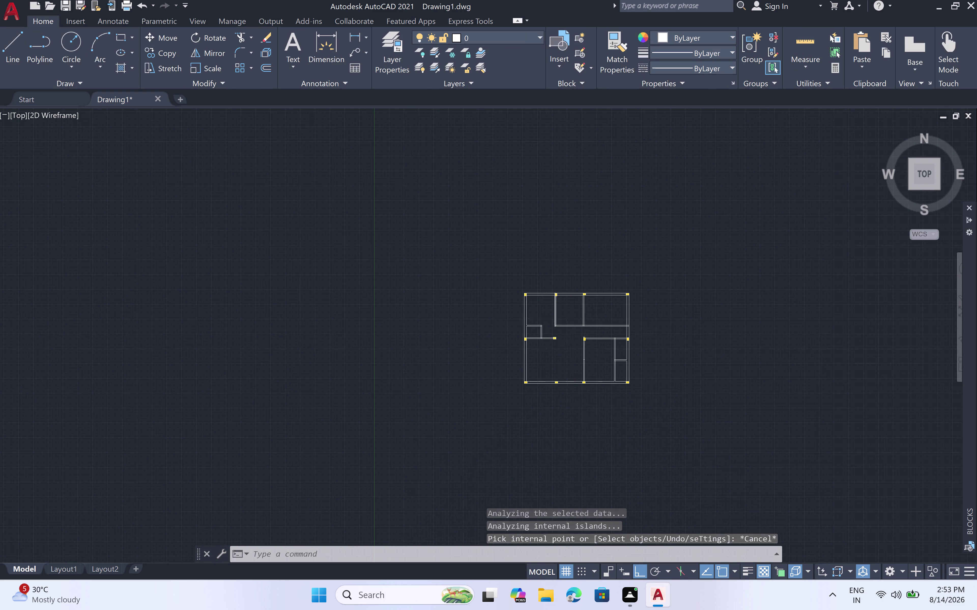
scroll(up, 3)
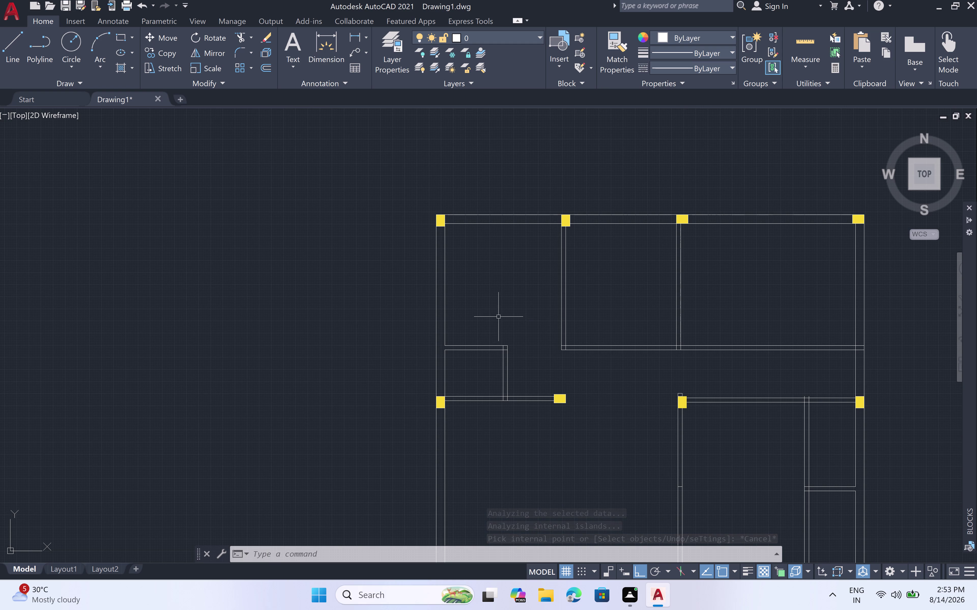